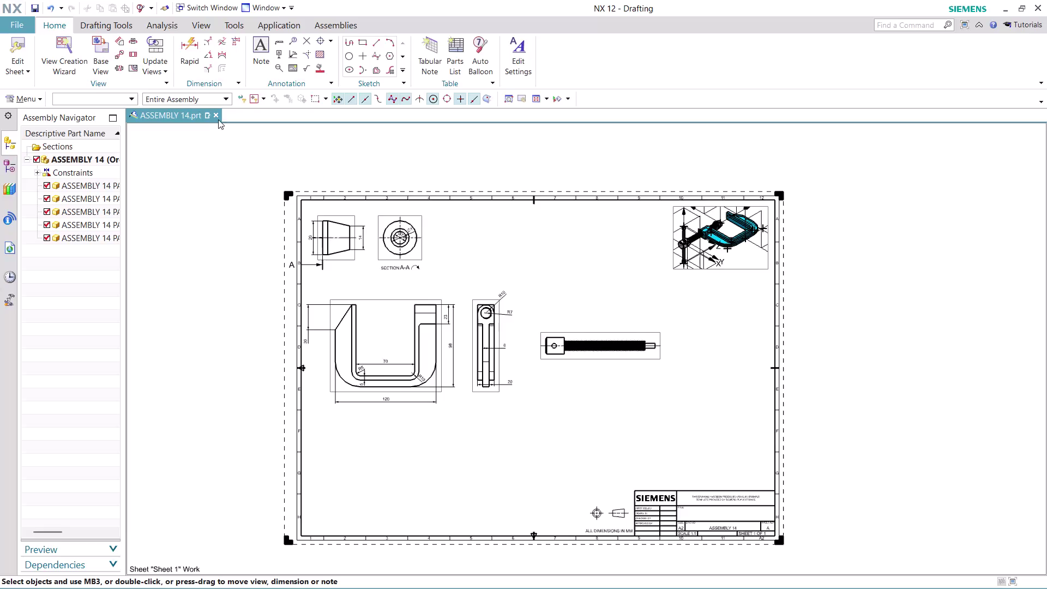
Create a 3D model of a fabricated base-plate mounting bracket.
Close ASSEMBLY 14 with its components, discarding unsaved changes.
click(216, 115)
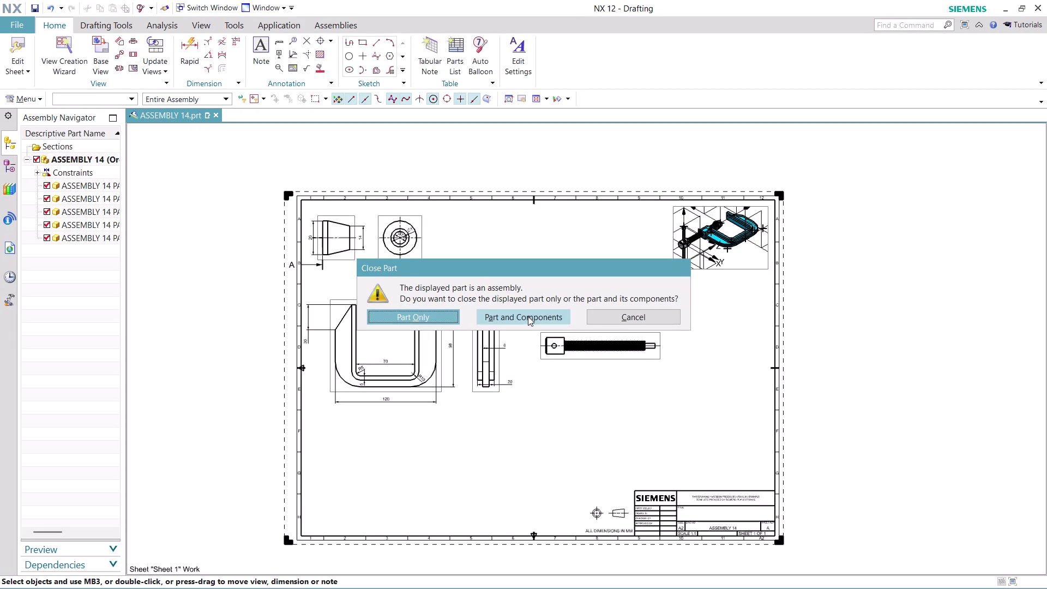
click(528, 316)
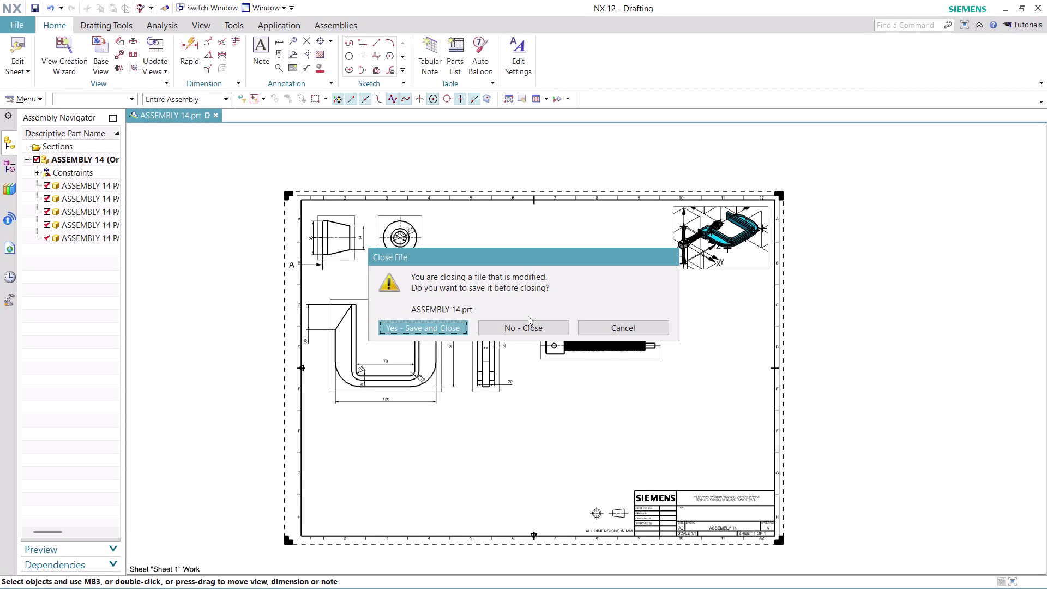
click(529, 324)
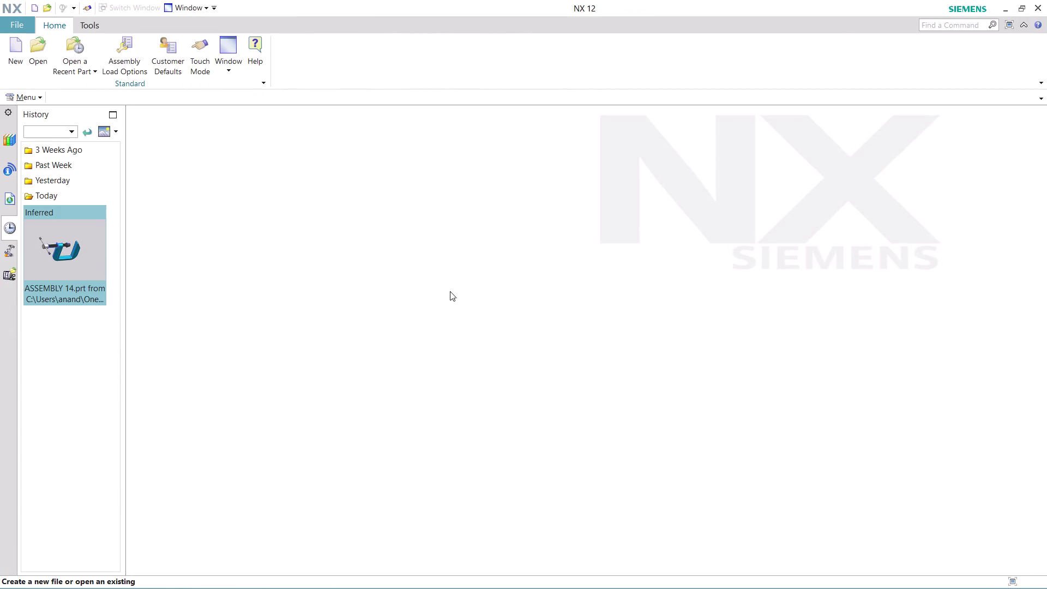
Search Find a Command for 'JOURNAL' and browse the nine matching journal commands.
click(954, 25)
text(JO)
key(r)
key(BackSpace)
text(UR)
text(NAL)
key(Return)
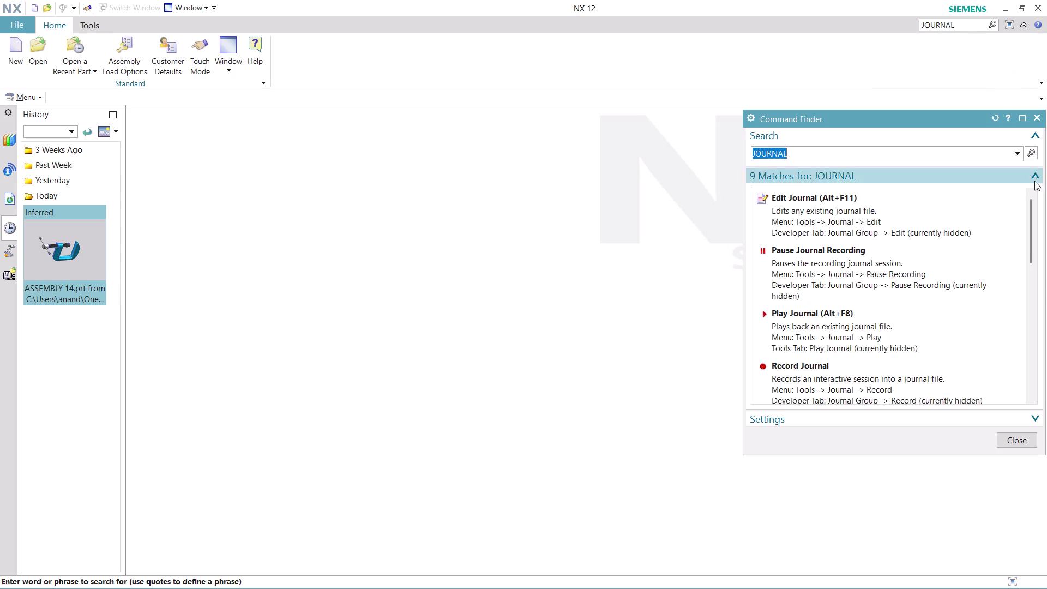
scroll(down, 3)
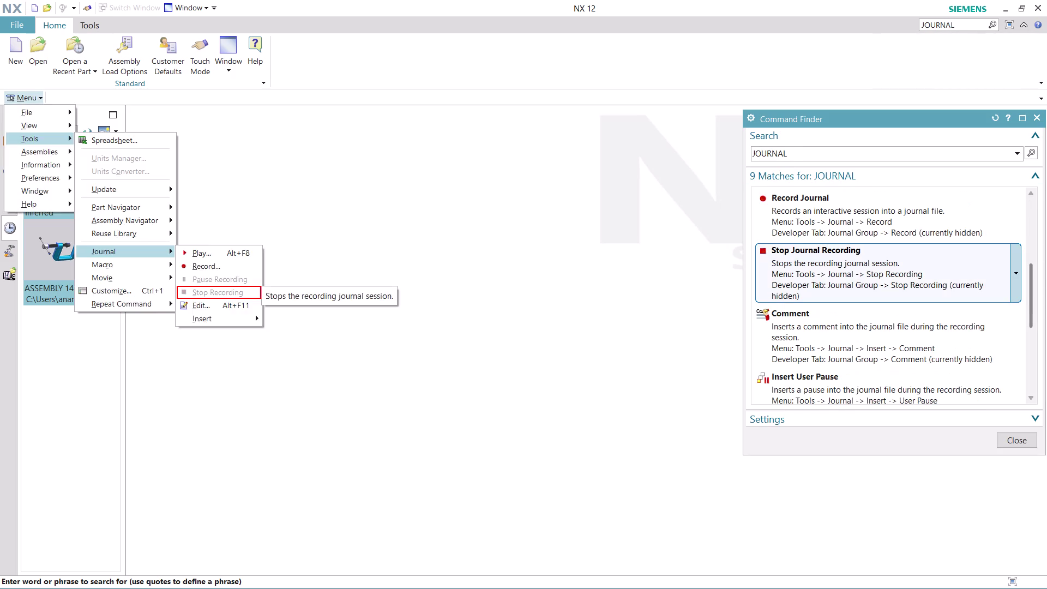
Start a journal recording and browse to Desktop > nx-cad drawing files.
click(797, 213)
click(597, 352)
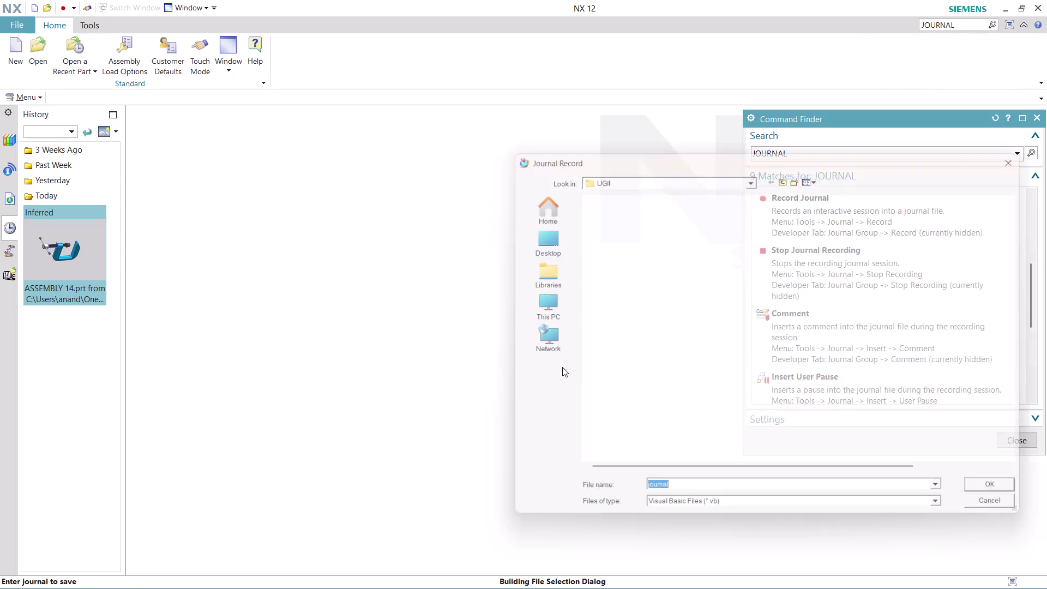
click(517, 238)
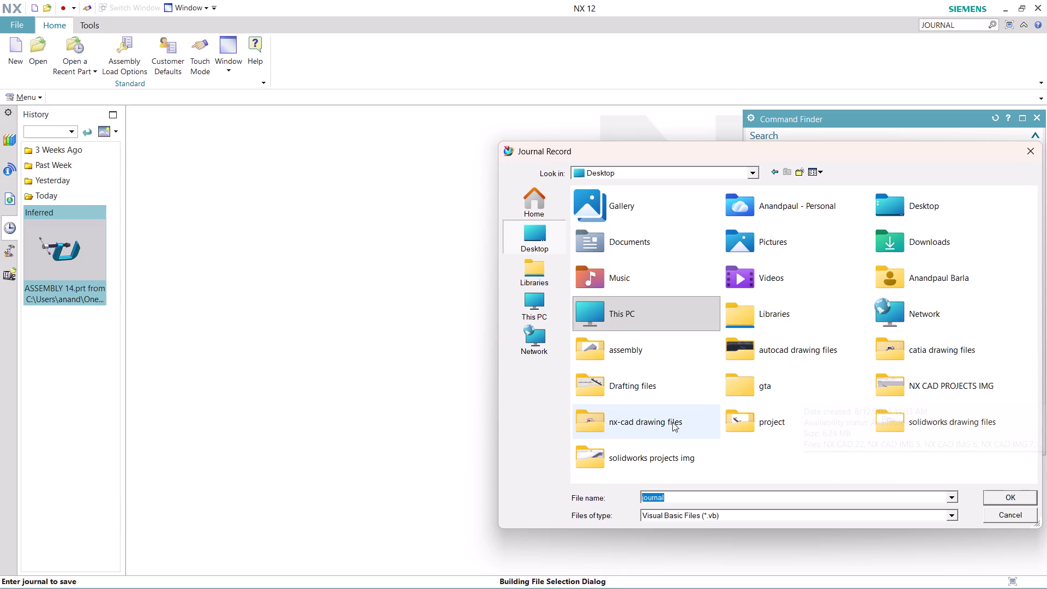
double_click(653, 421)
click(689, 492)
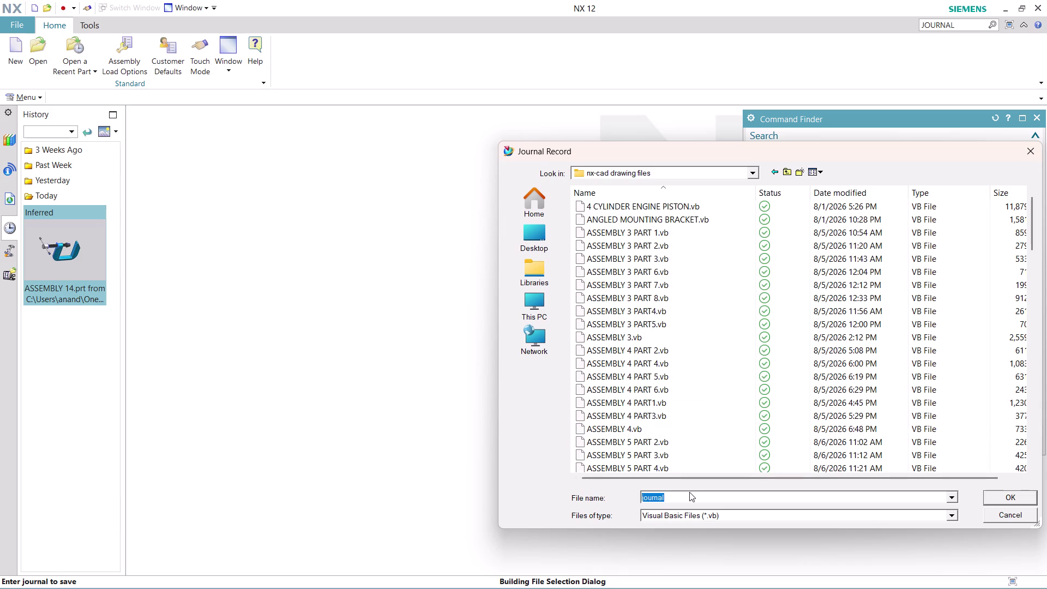
Name the journal file 'ASSEMBLY 15 PART 1' and begin recording.
text(ASS)
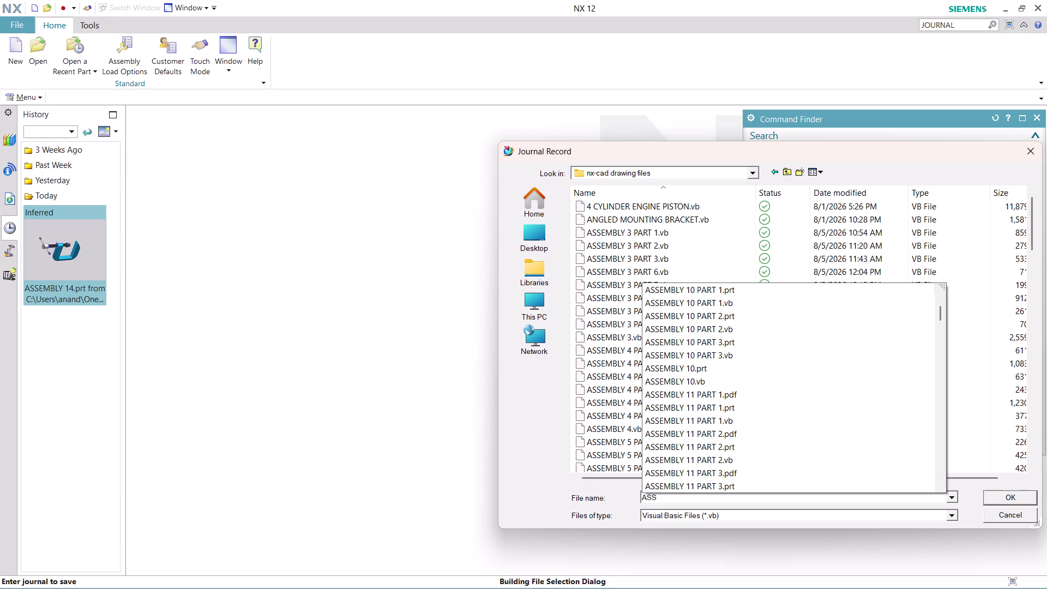
key(e)
text(MB)
text(LY)
key(space)
key(1)
key(5)
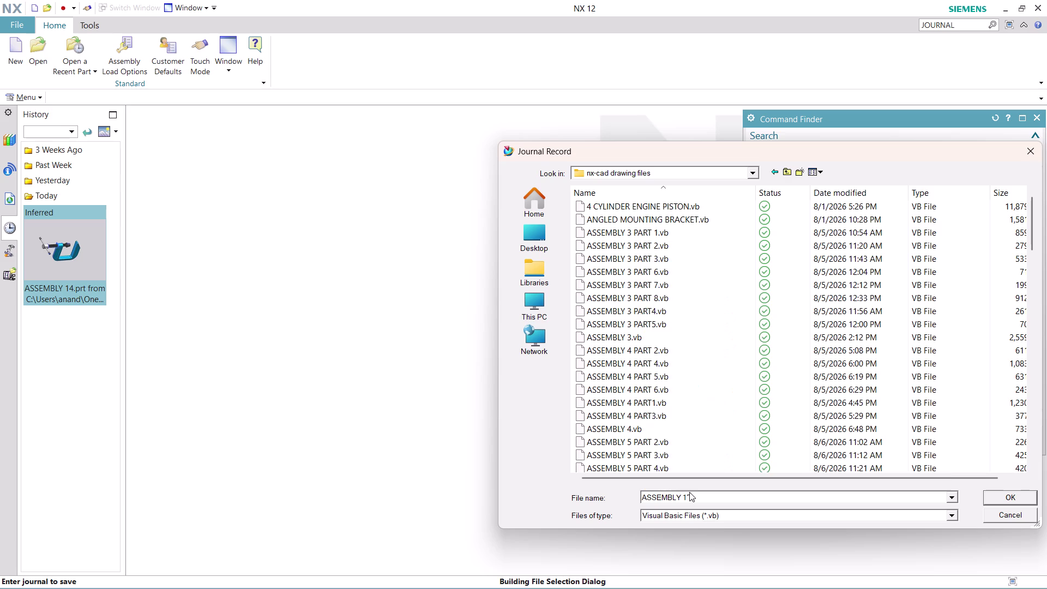
key(BackSpace)
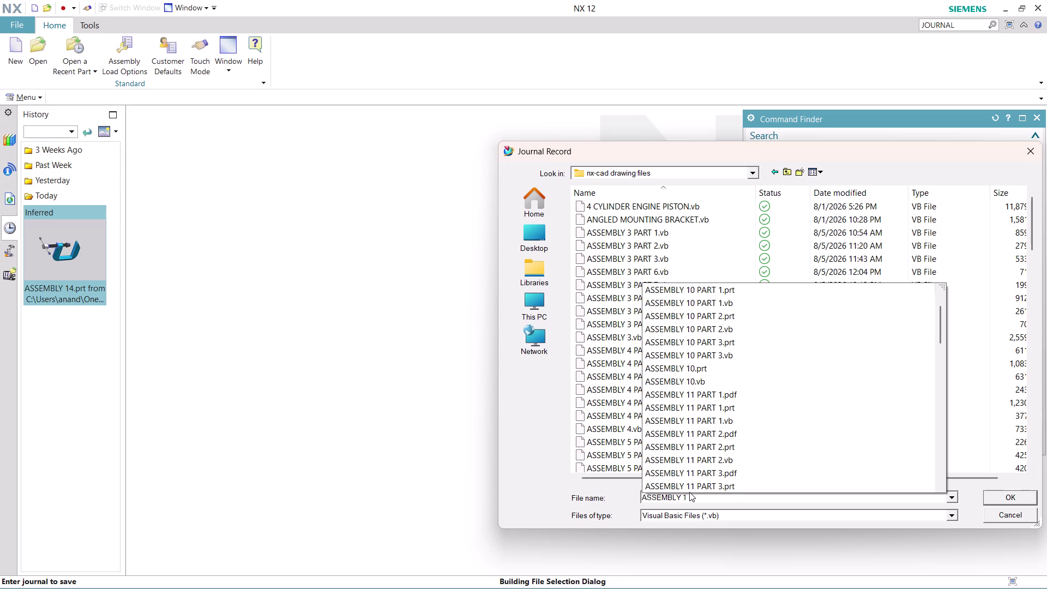
text(5)
key(space)
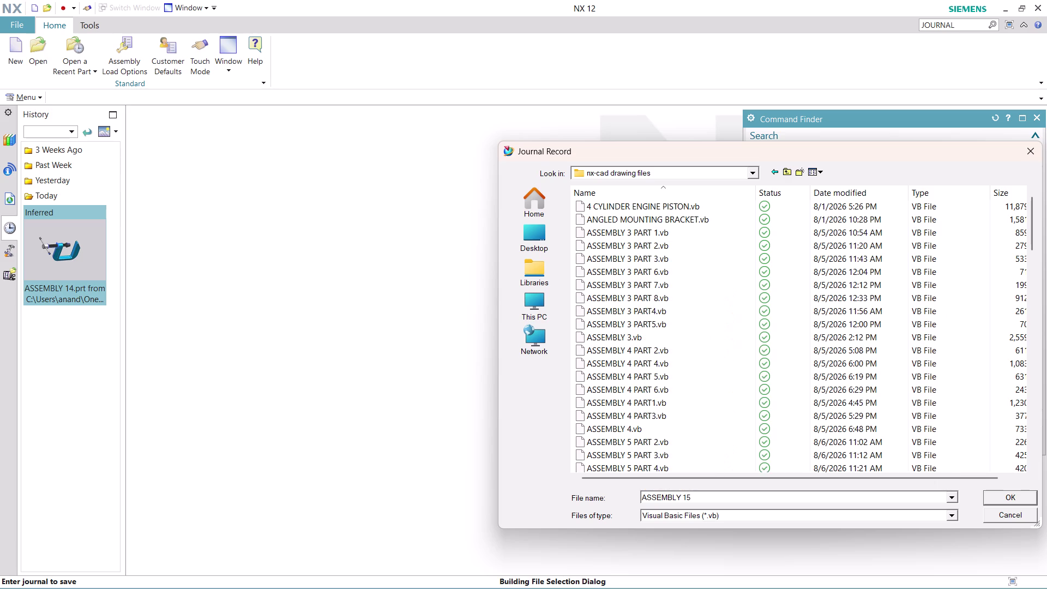
text(PART)
key(space)
text(1)
key(Return)
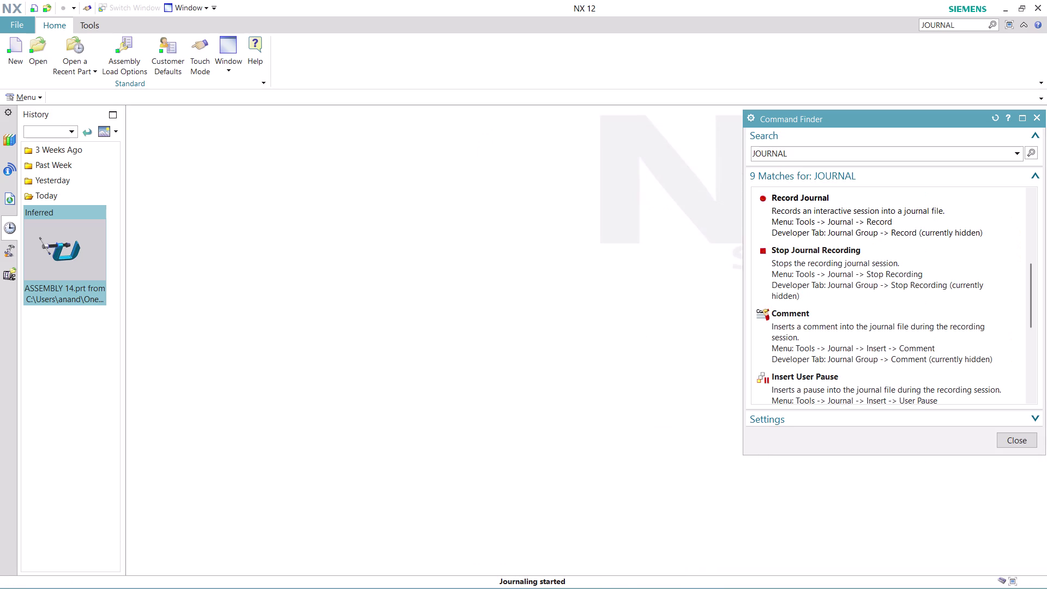
Close Command Finder and create model1.prt from the millimetre Model template.
click(1017, 440)
click(13, 55)
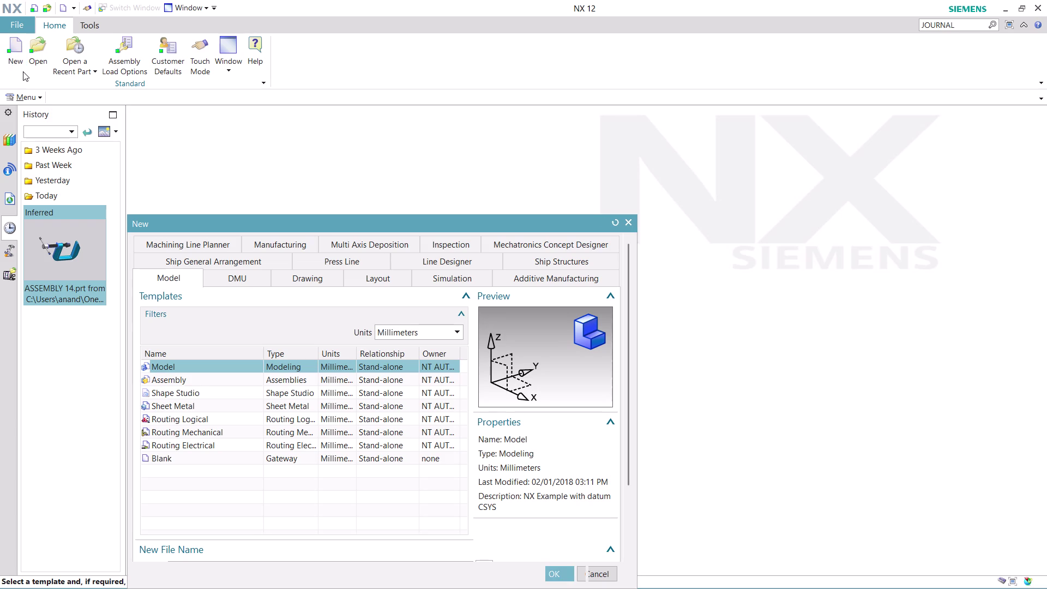
click(563, 573)
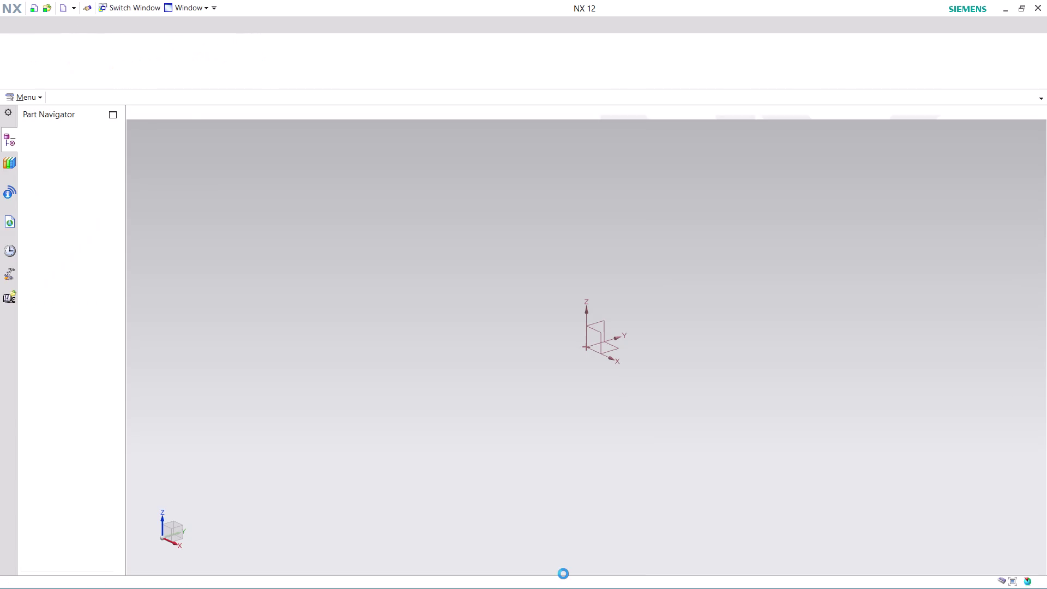
click(32, 97)
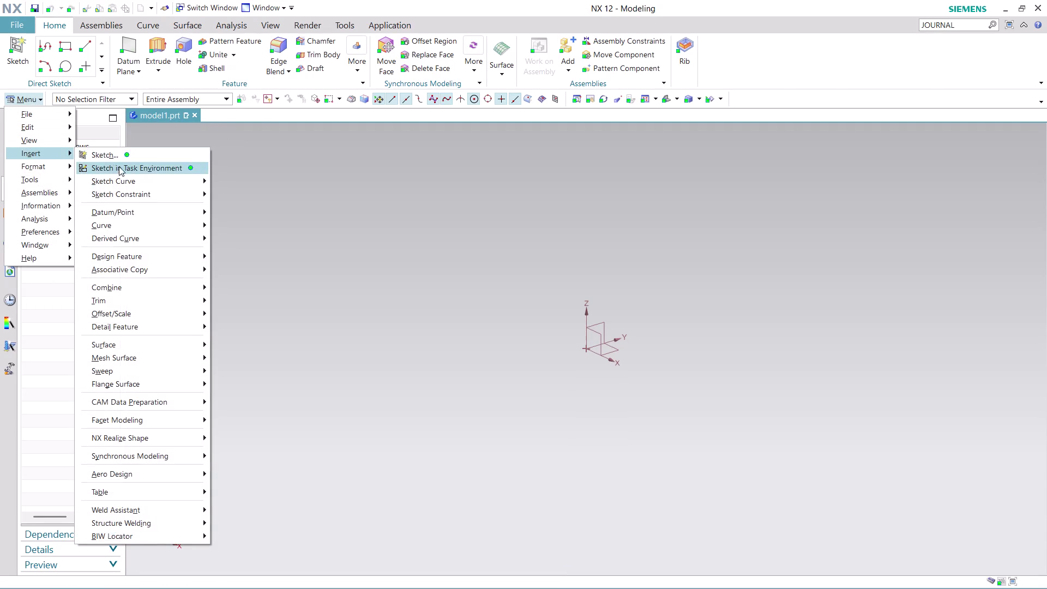
Create a sketch on the XY datum plane, with horizontal reference set and origin at the datum origin.
click(119, 166)
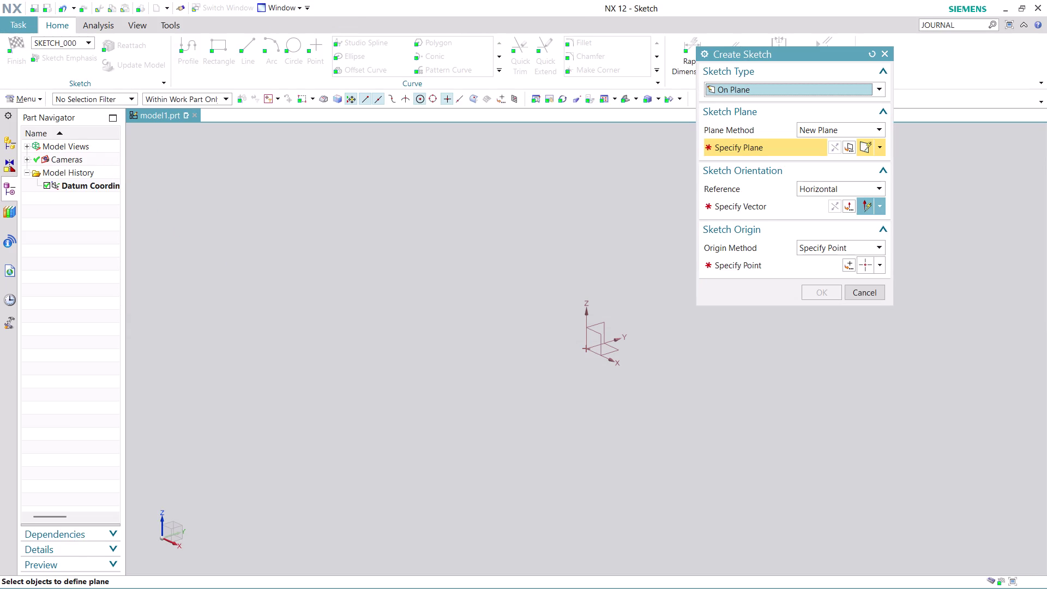
click(614, 353)
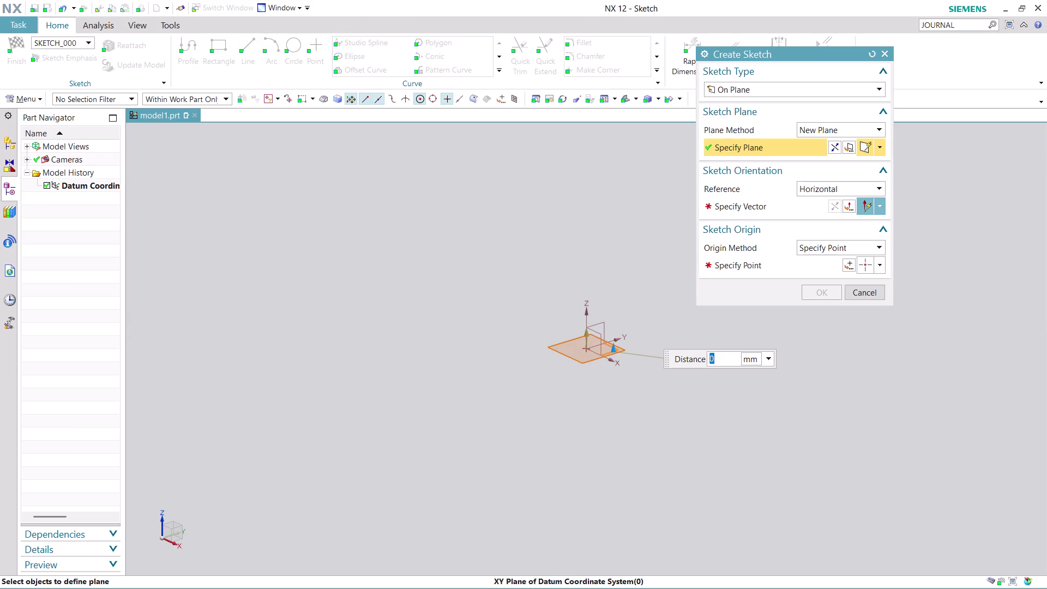
click(756, 205)
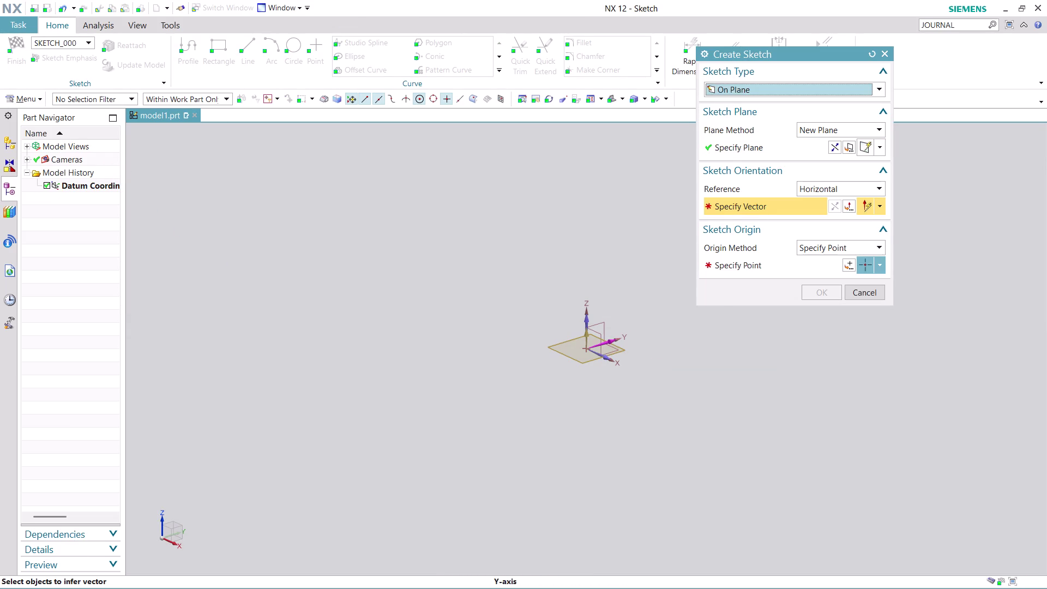
click(616, 344)
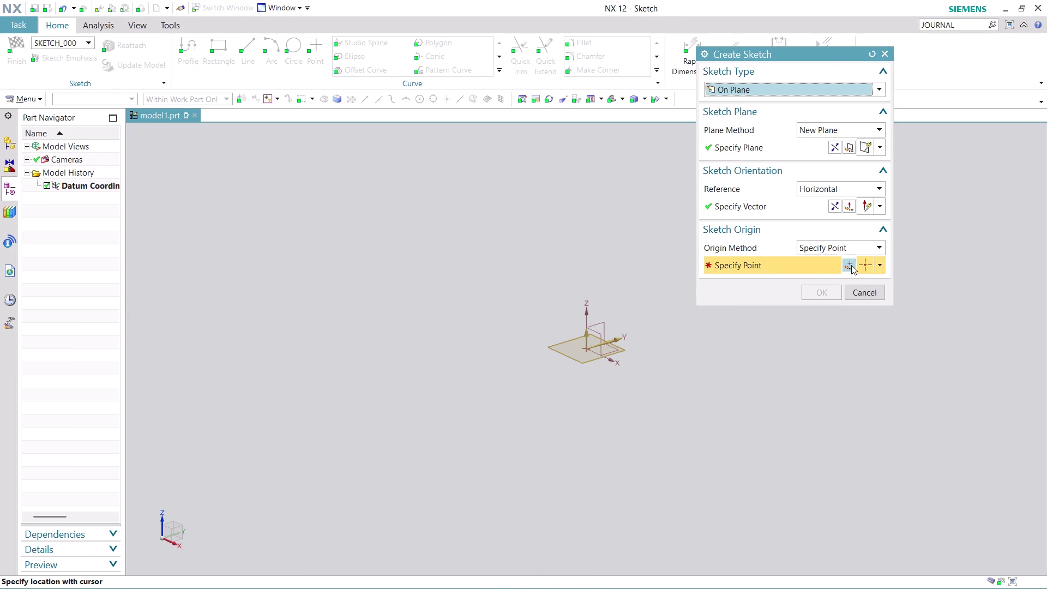
click(852, 265)
click(828, 288)
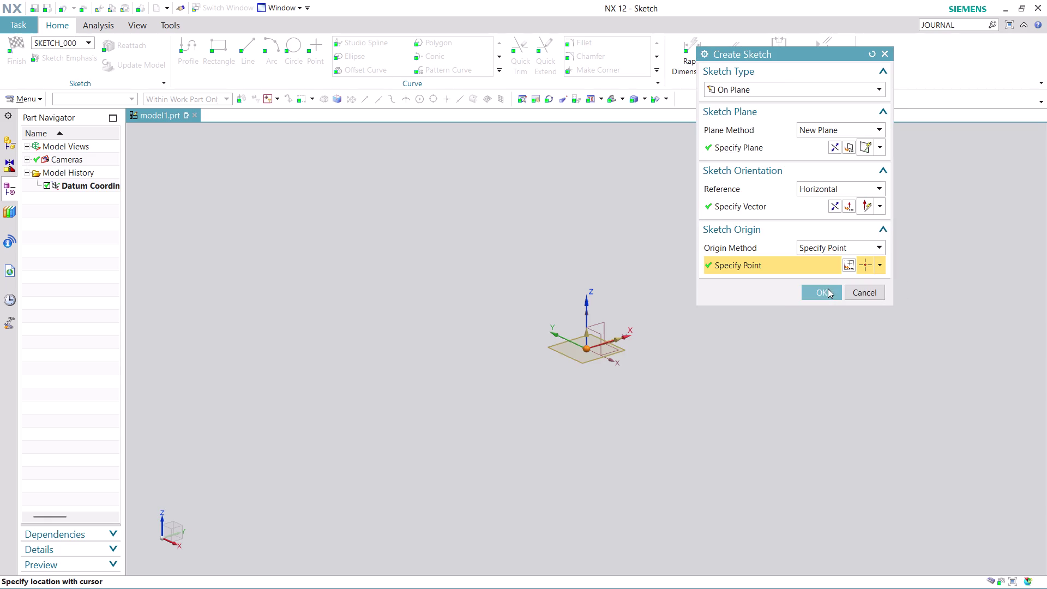
click(824, 295)
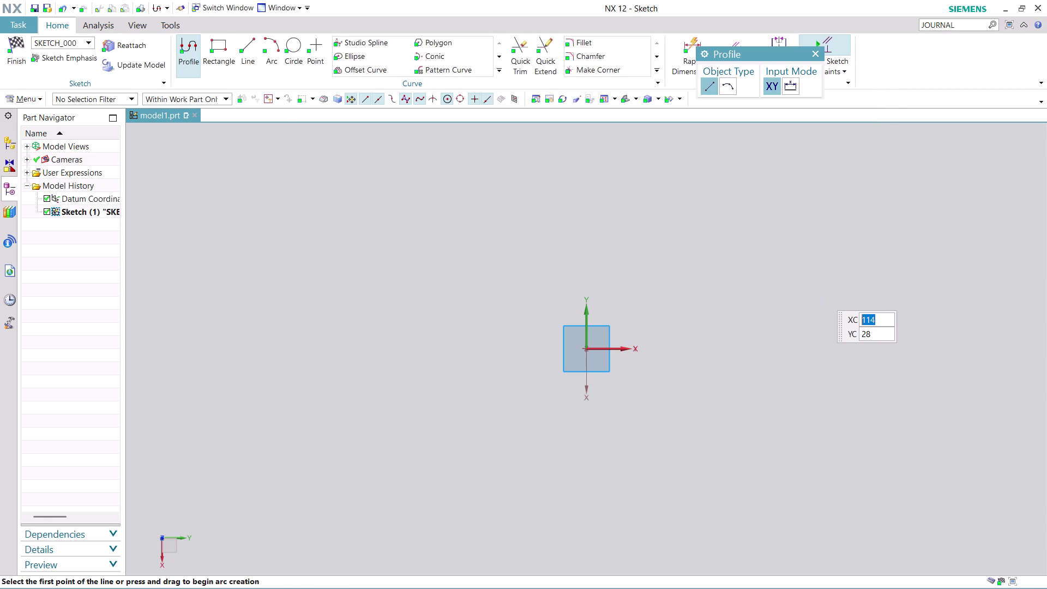